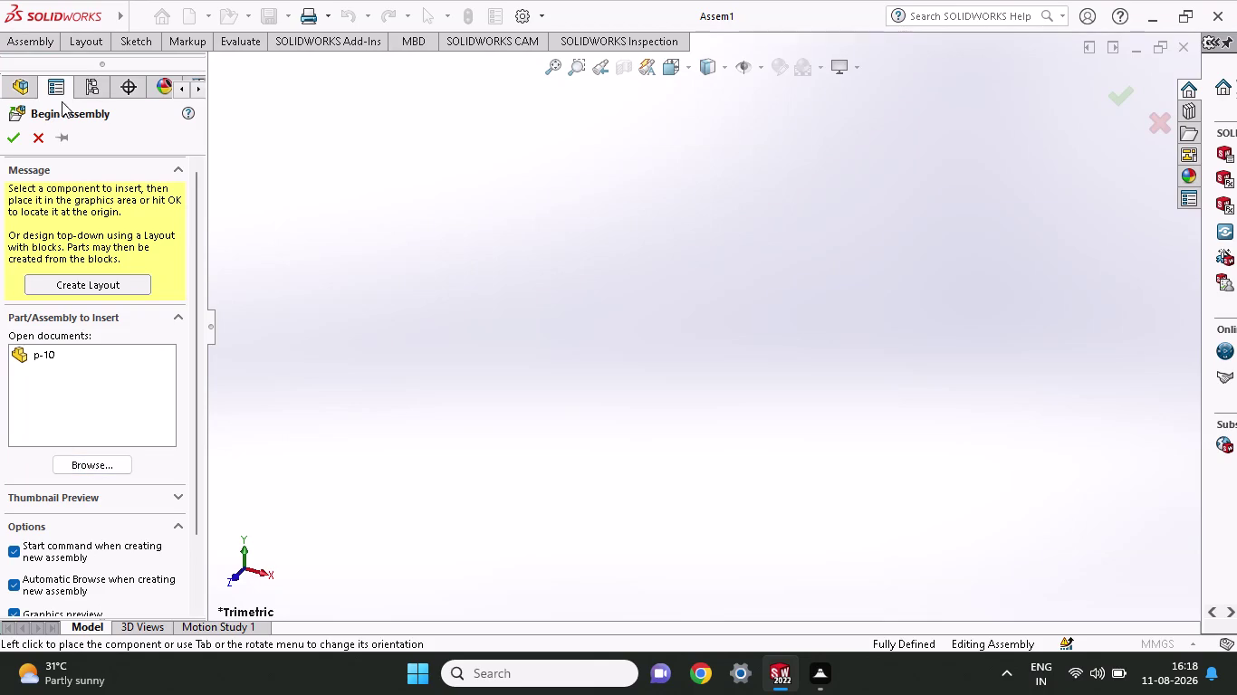
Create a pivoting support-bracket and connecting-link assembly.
Cancel Begin Assembly to keep Assem1 empty, then close the p-10 part window.
click(38, 136)
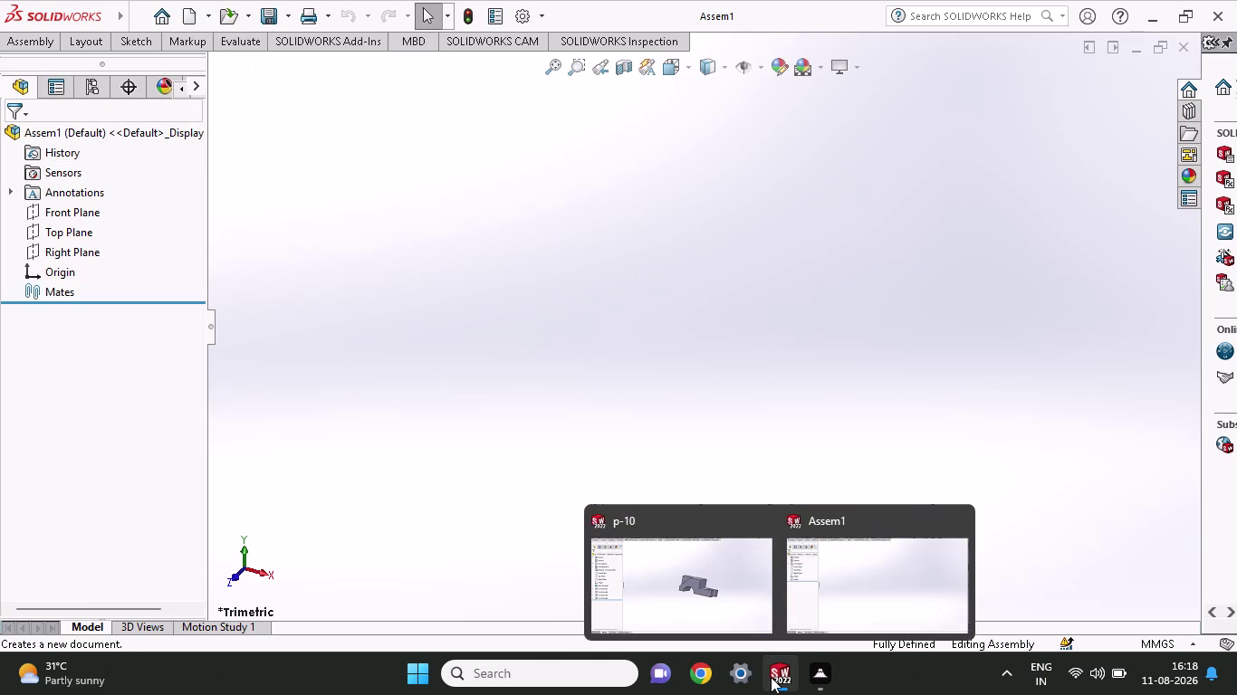
click(753, 522)
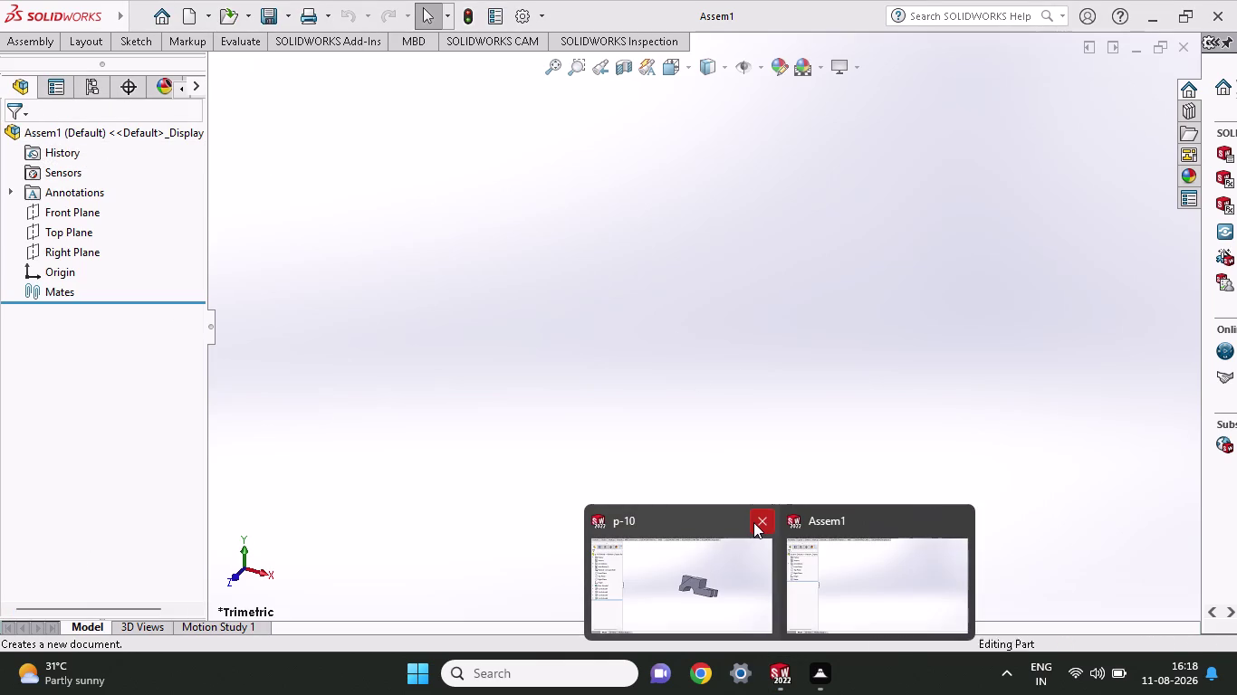